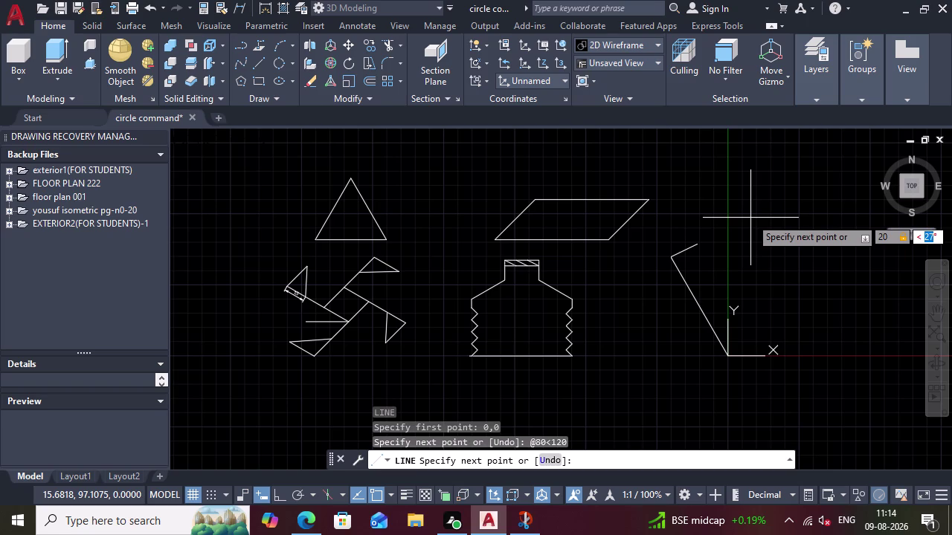
text(30)
key(Return)
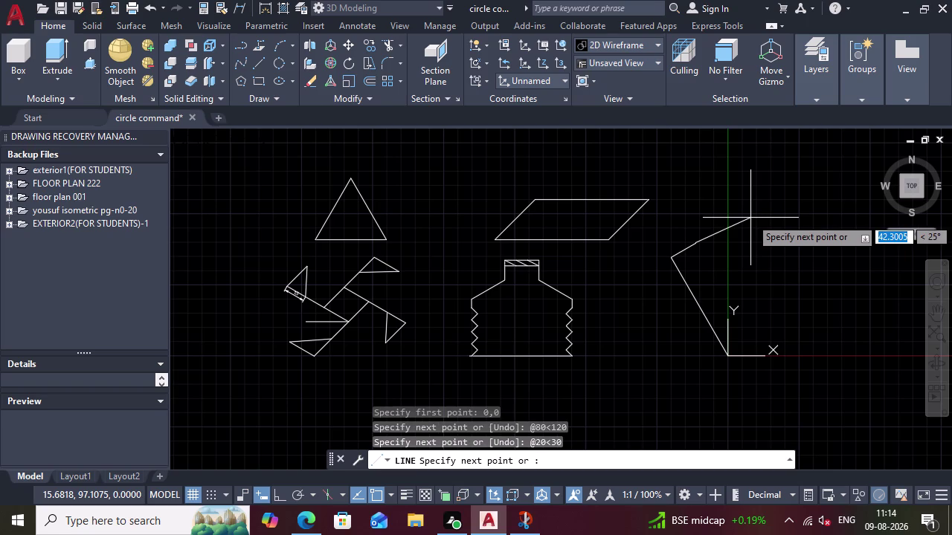